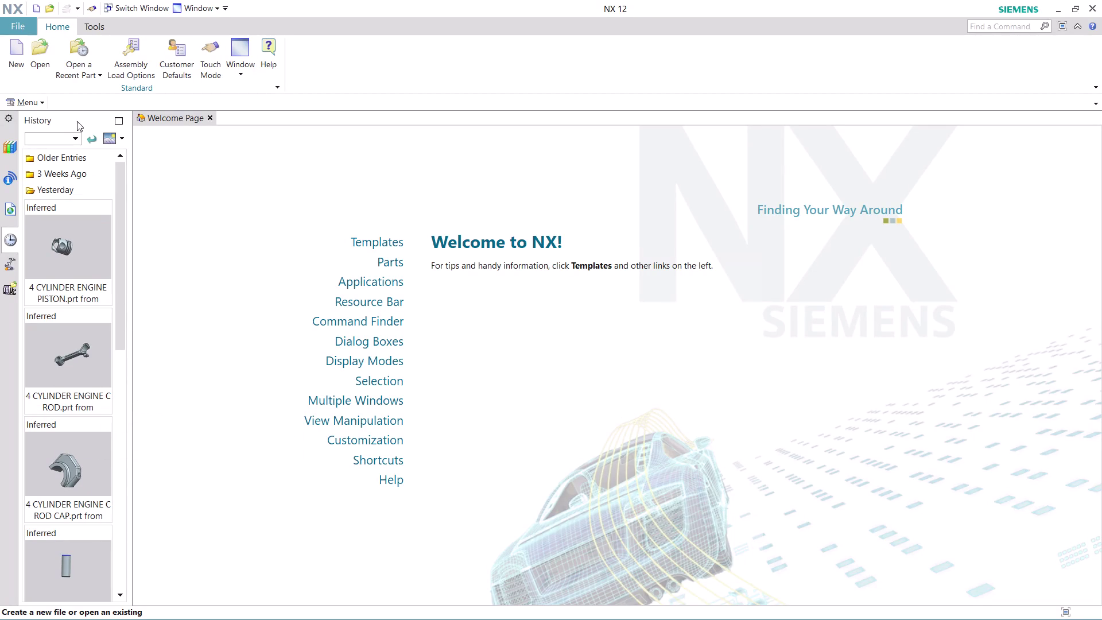
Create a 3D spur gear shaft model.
Create a new millimetre part from the Model template.
click(11, 58)
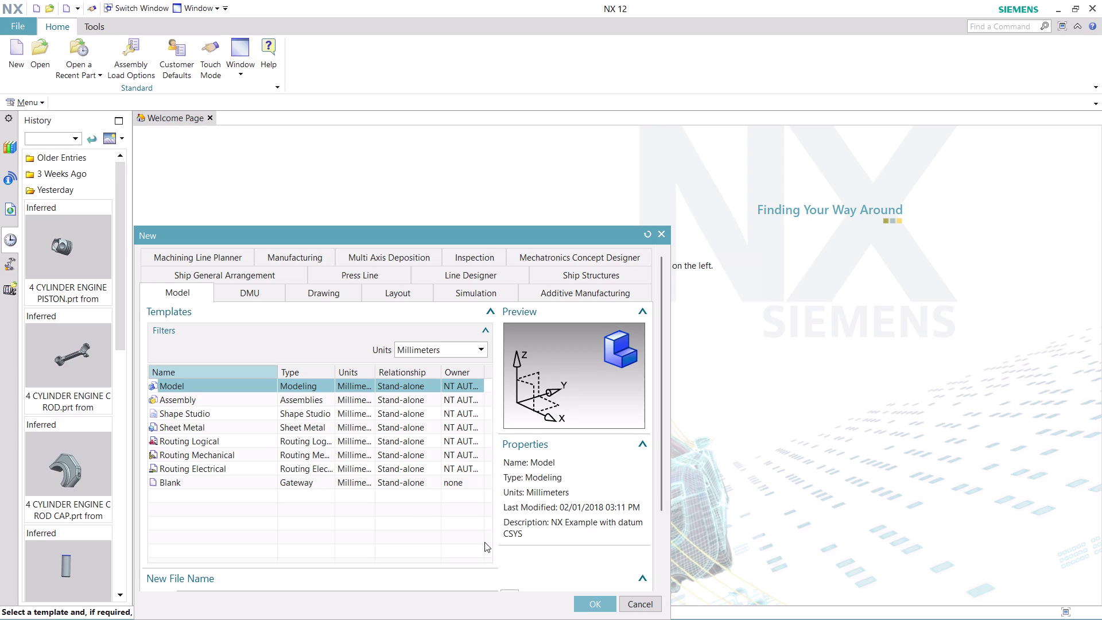
click(599, 604)
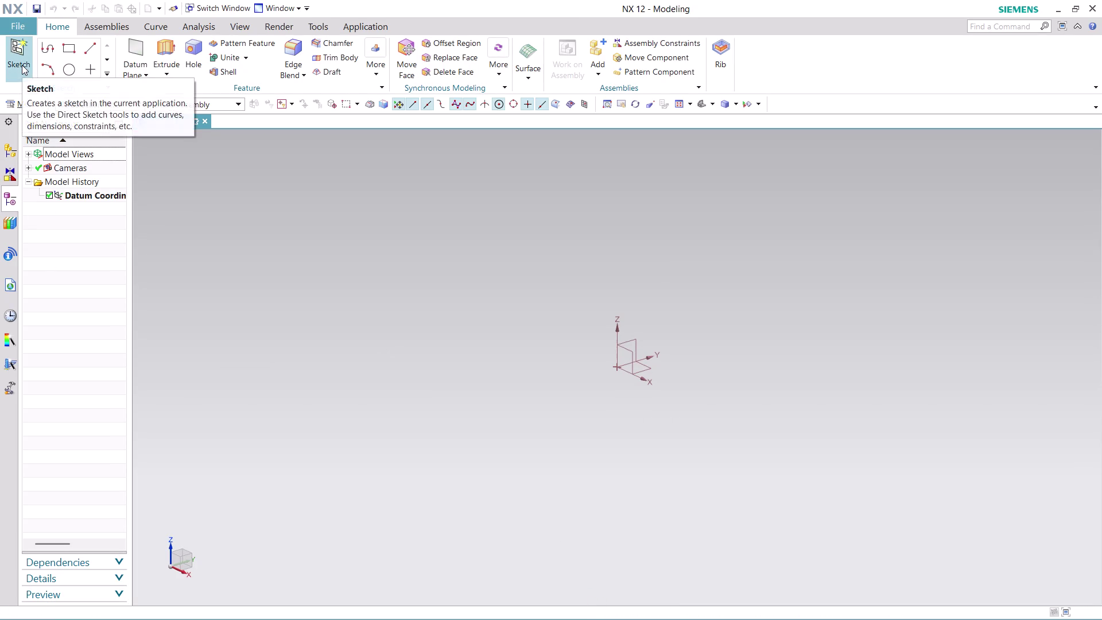
Cancel the direct sketch and start SKETCH_000 via Menu > Insert > Sketch in Task Environment.
click(22, 65)
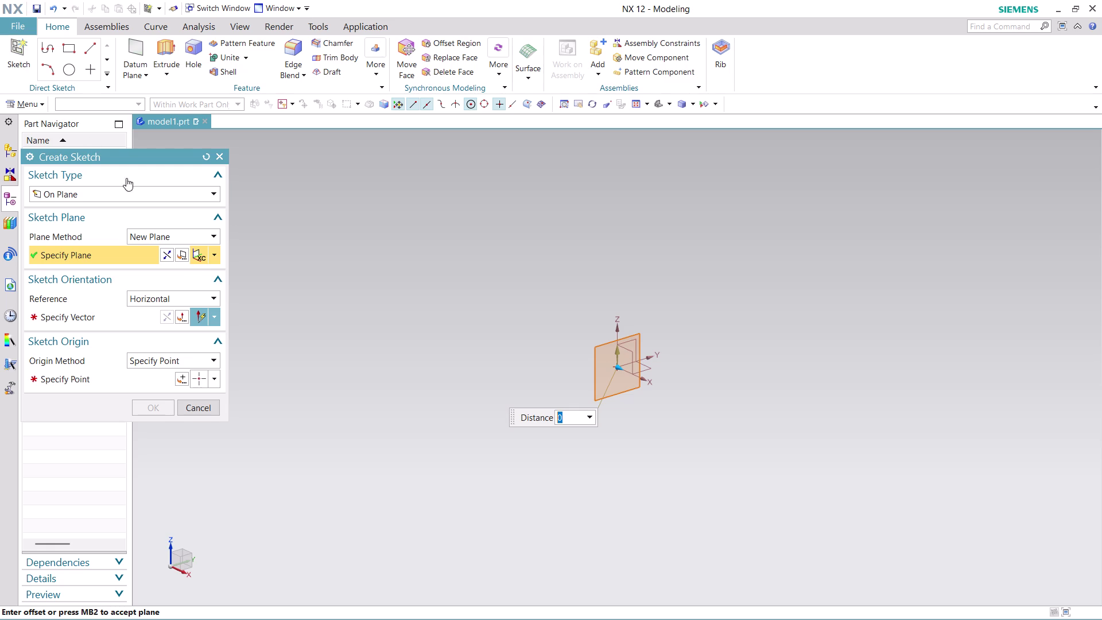
click(203, 408)
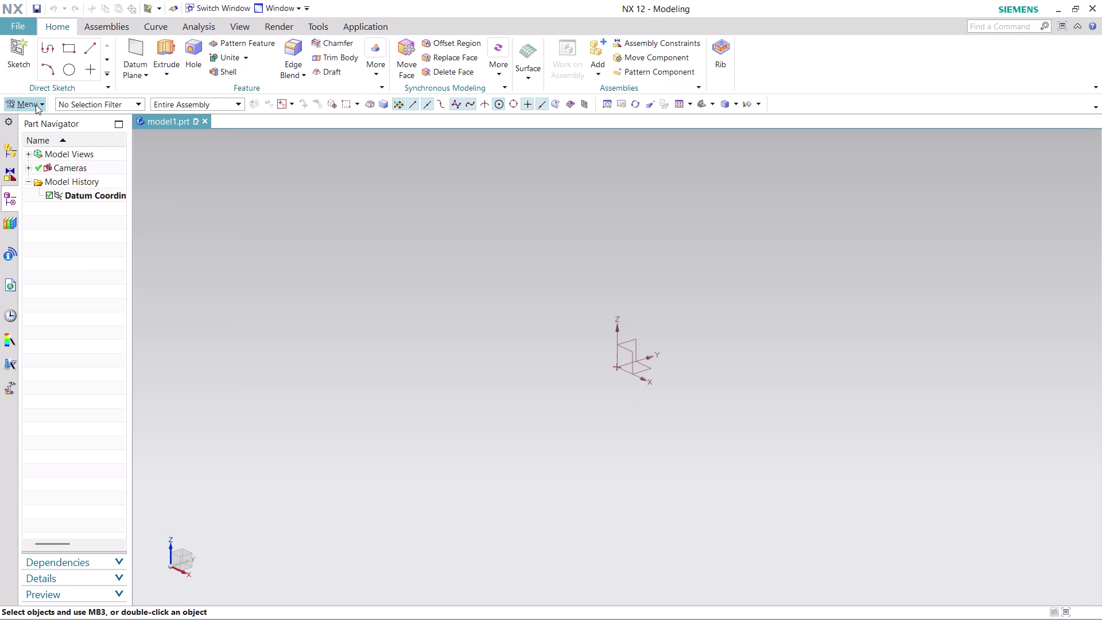
click(35, 104)
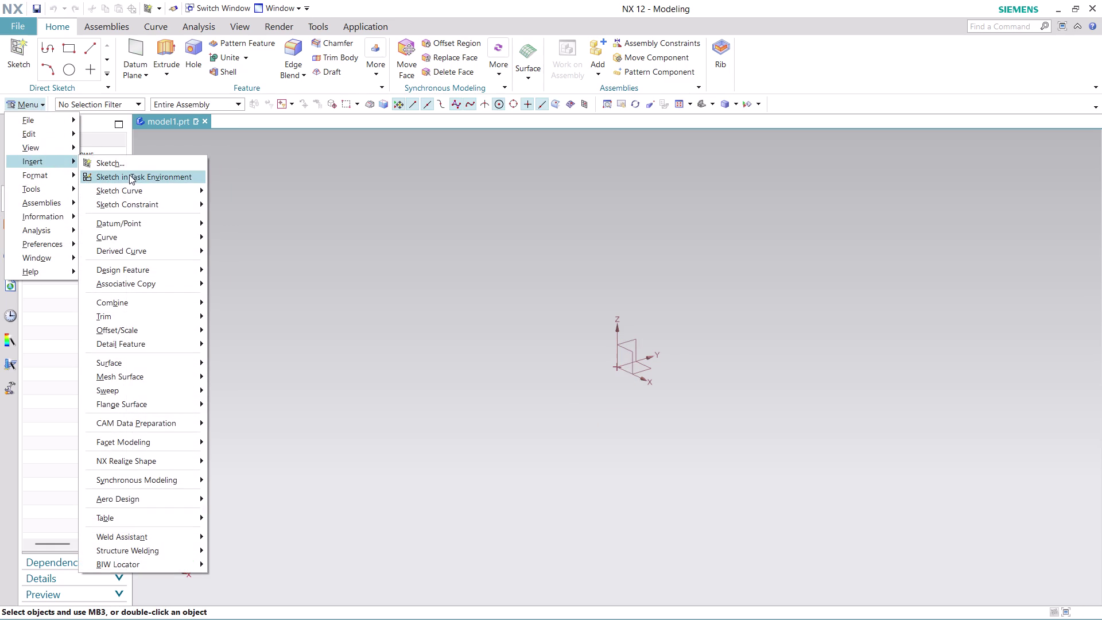
click(140, 176)
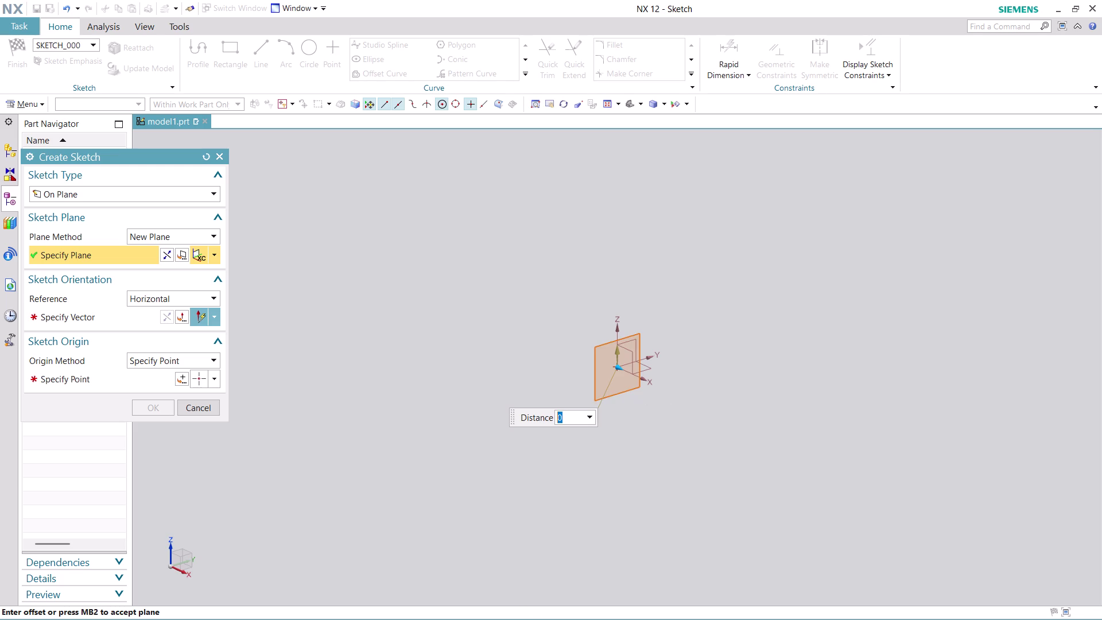
Place the sketch on the XC-YC plane with its origin at 0,0,0.
click(216, 251)
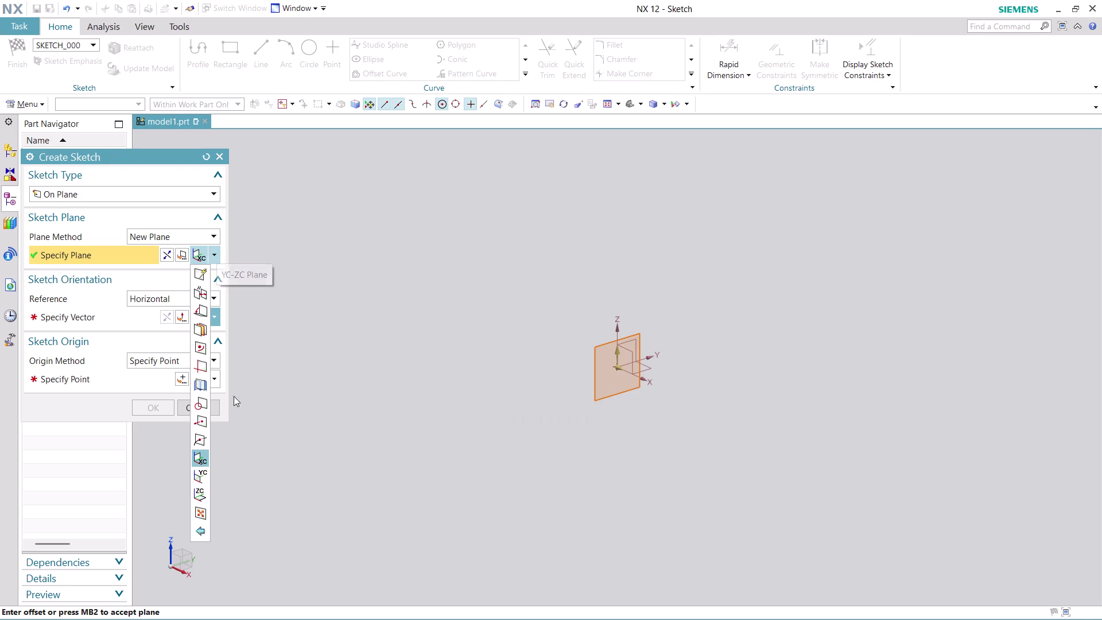
click(201, 497)
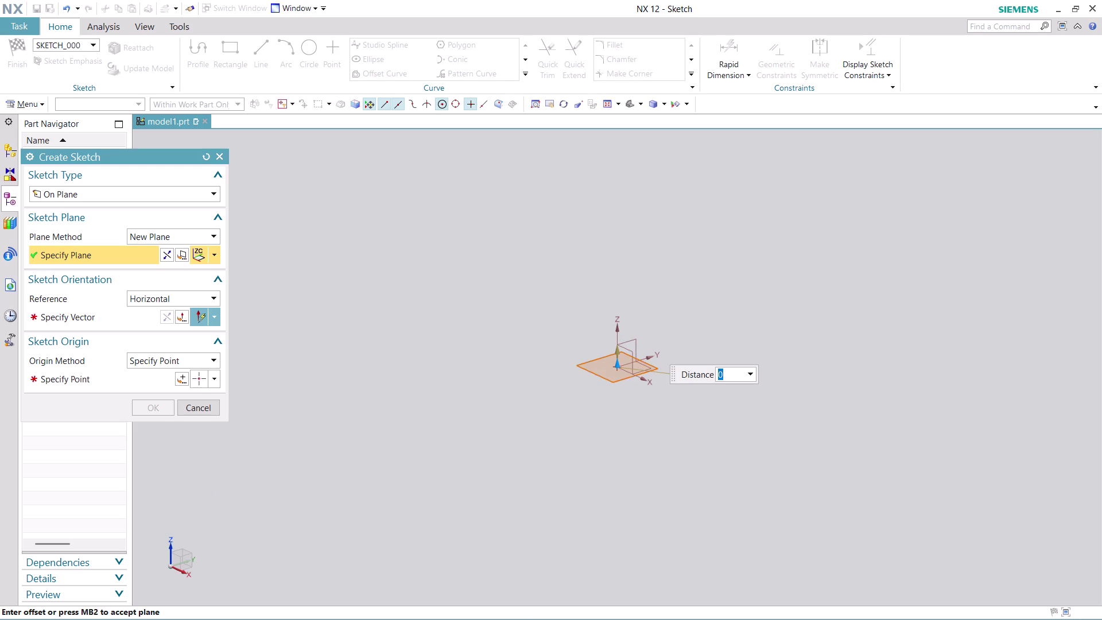
click(107, 320)
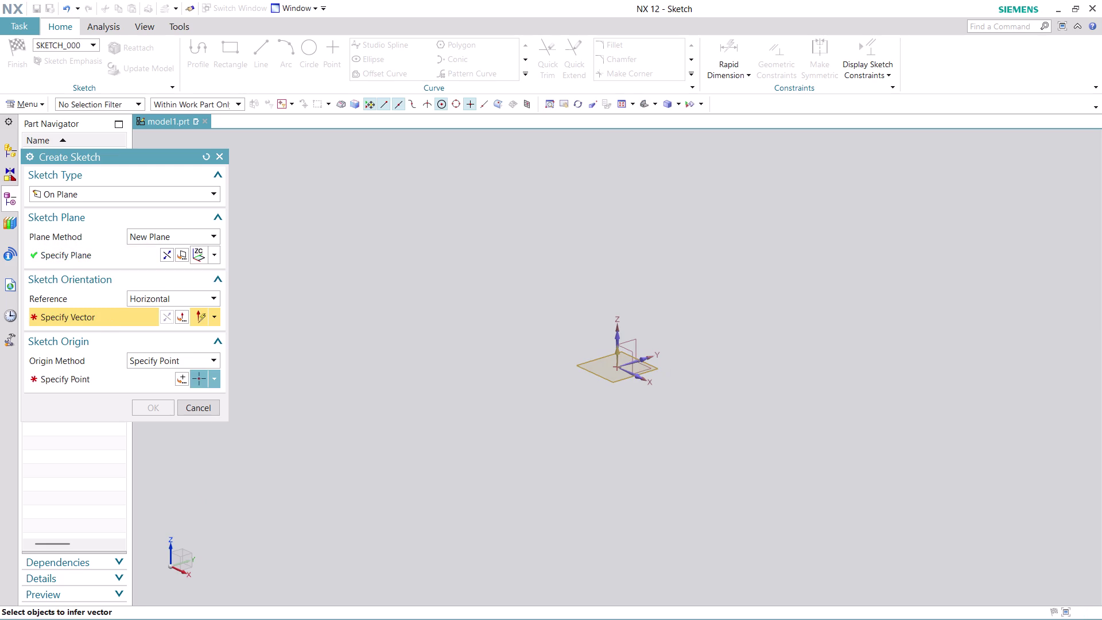
click(650, 357)
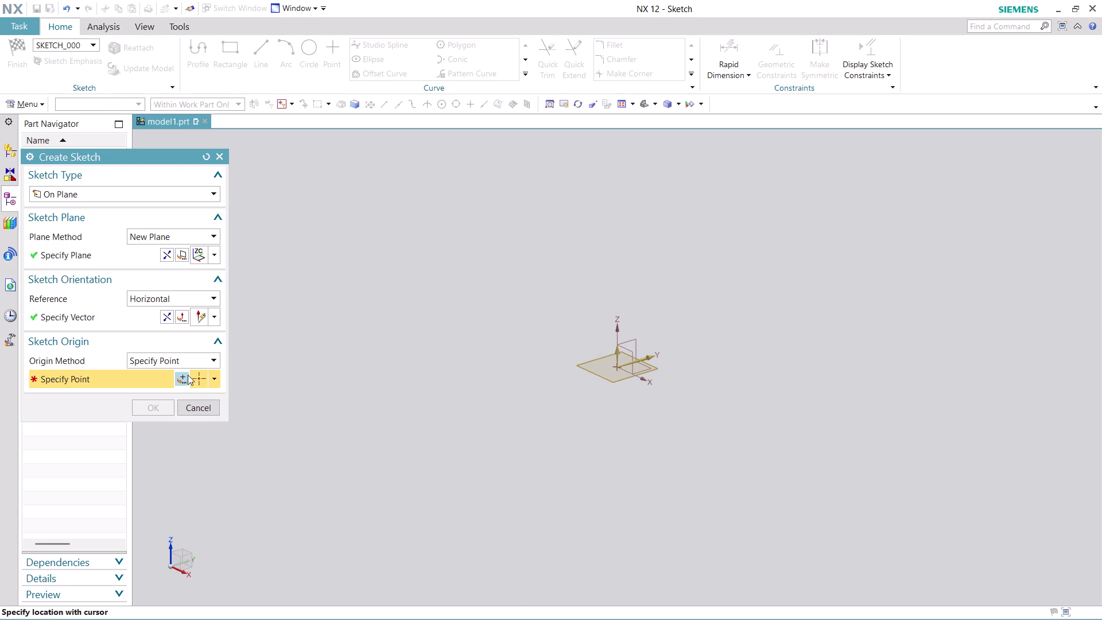
click(186, 376)
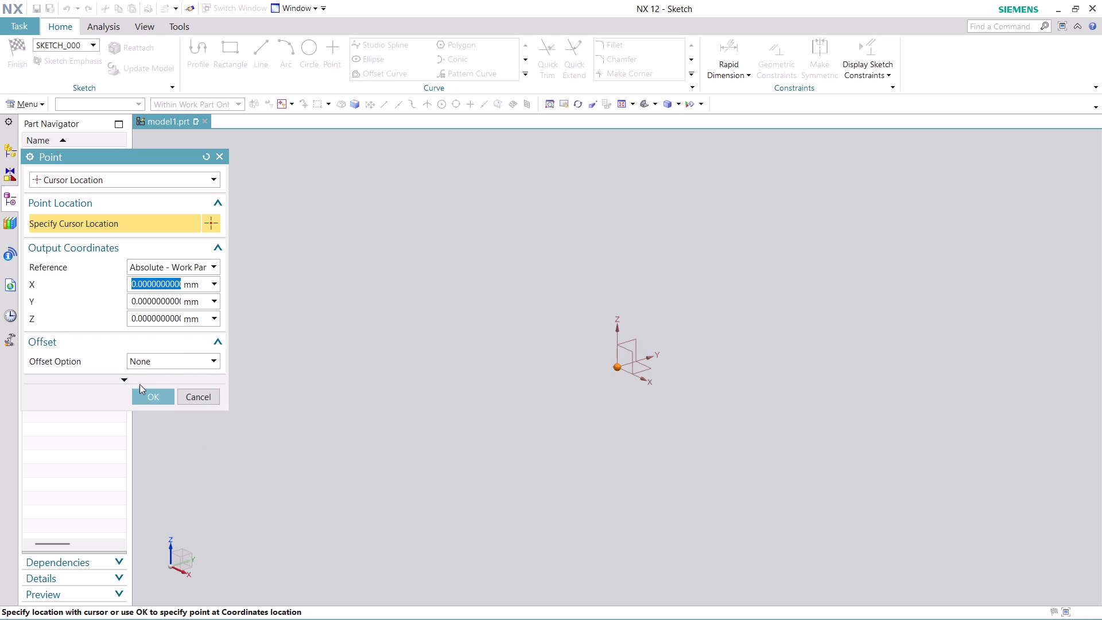
click(159, 399)
click(147, 403)
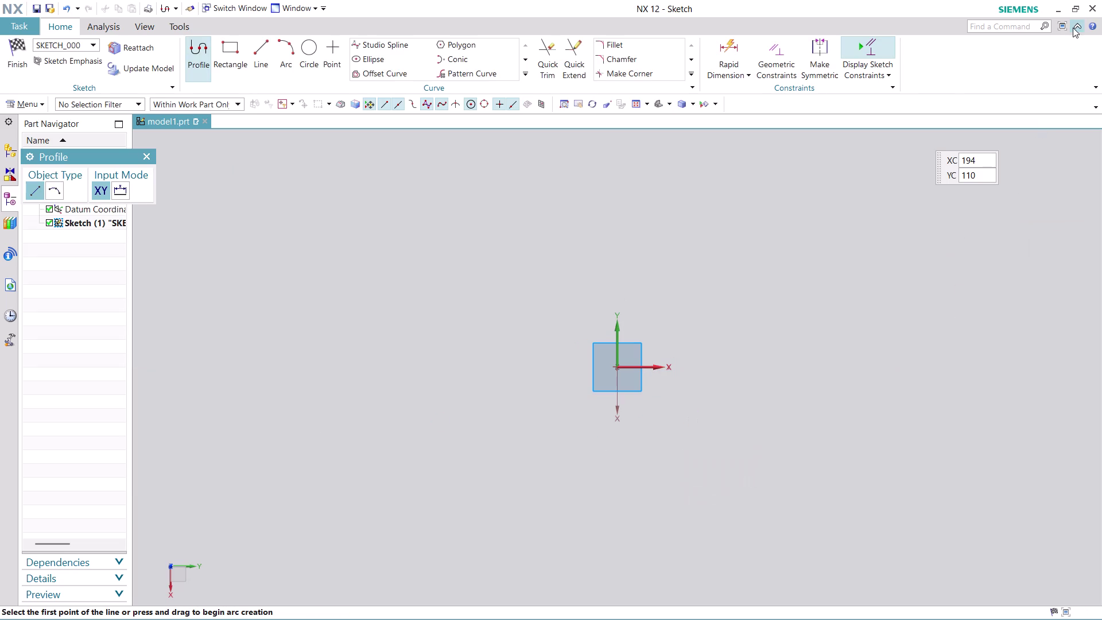
Search for JOURNAL in Find a Command, choose Record Journal and accept the warning.
click(1003, 28)
text(J)
text(O)
text(UR)
text(NAL)
key(Return)
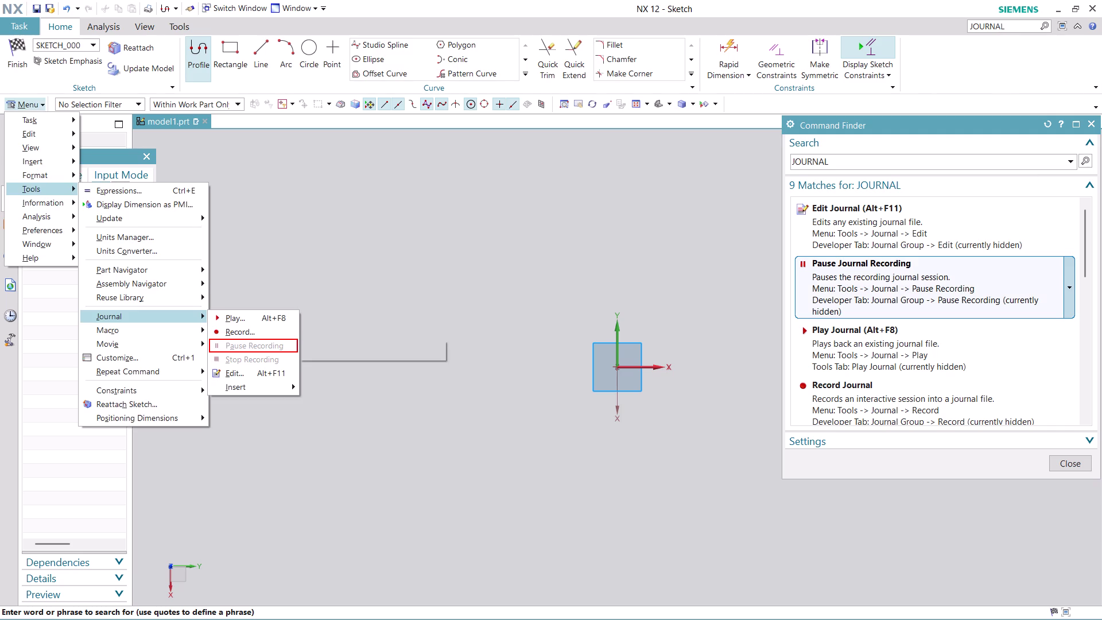
scroll(up, 3)
scroll(down, 3)
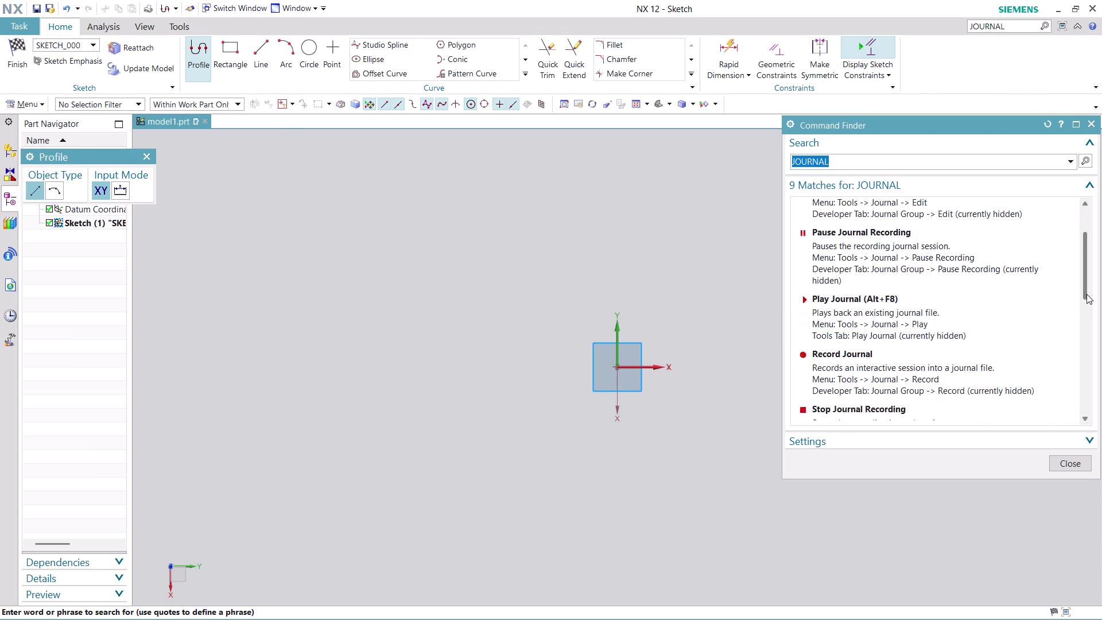
scroll(down, 3)
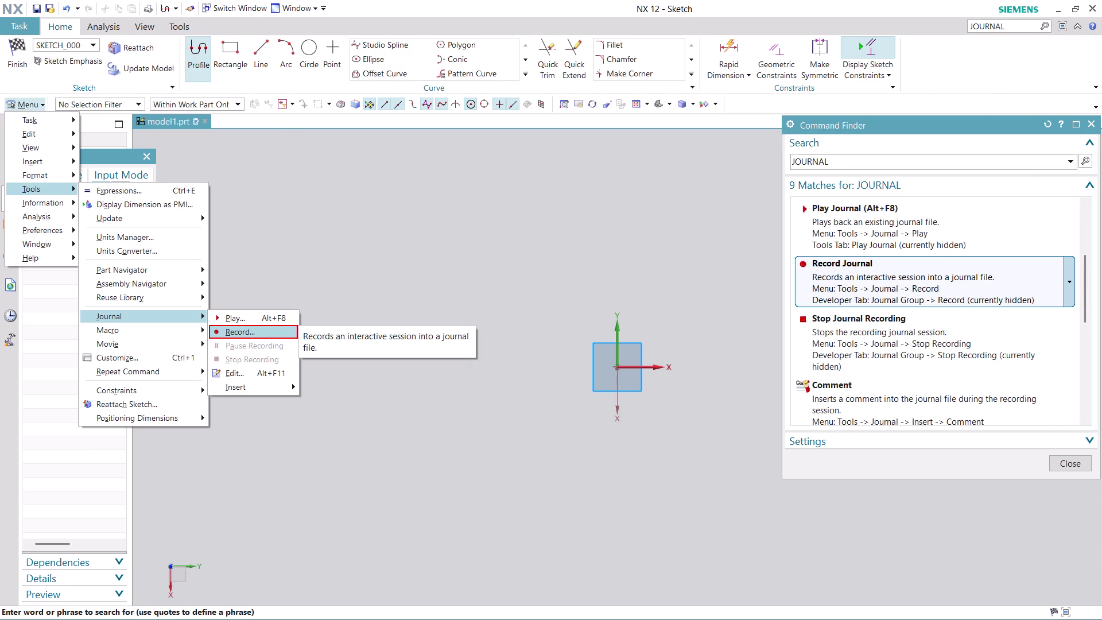
click(968, 289)
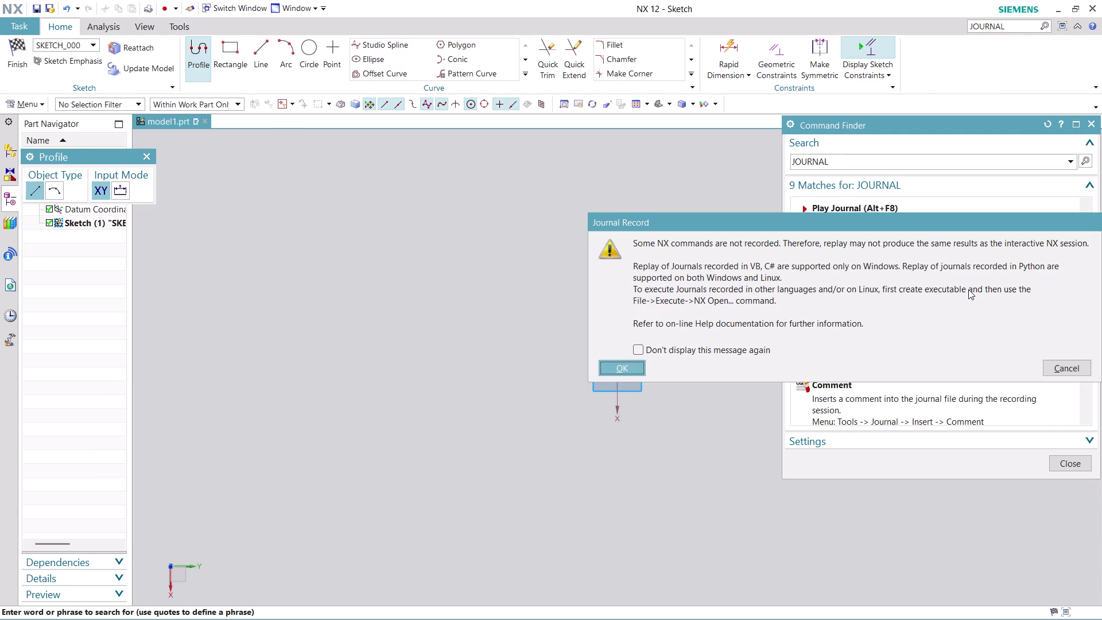
click(630, 366)
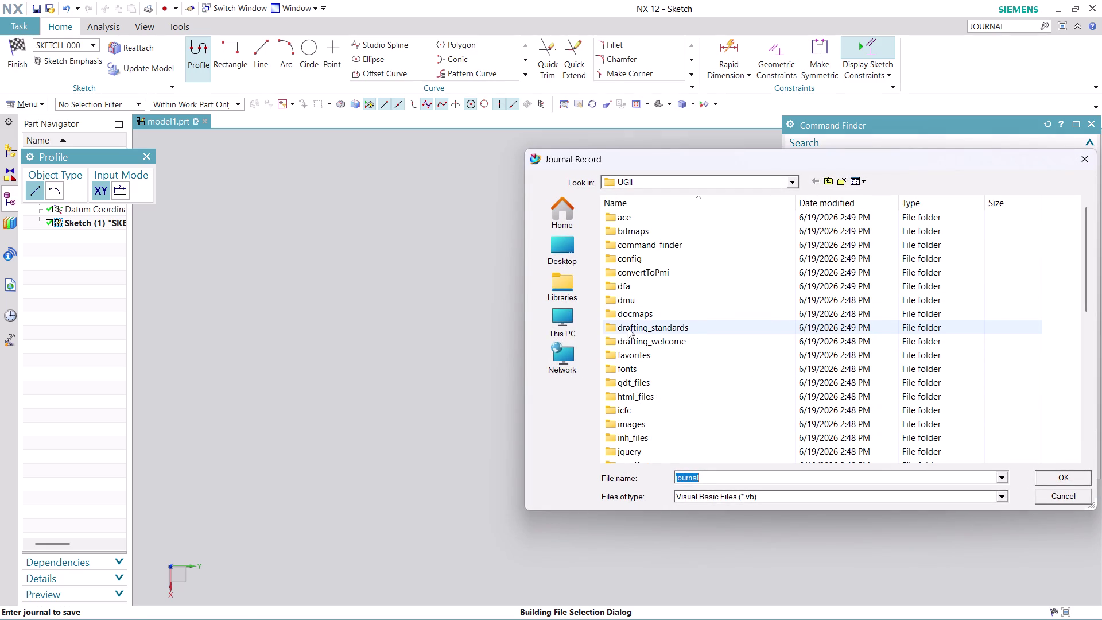
Record the journal as 'SPUR GEAR SHAFT' in Desktop > nx-cad drawing files, then close Command Finder.
click(573, 249)
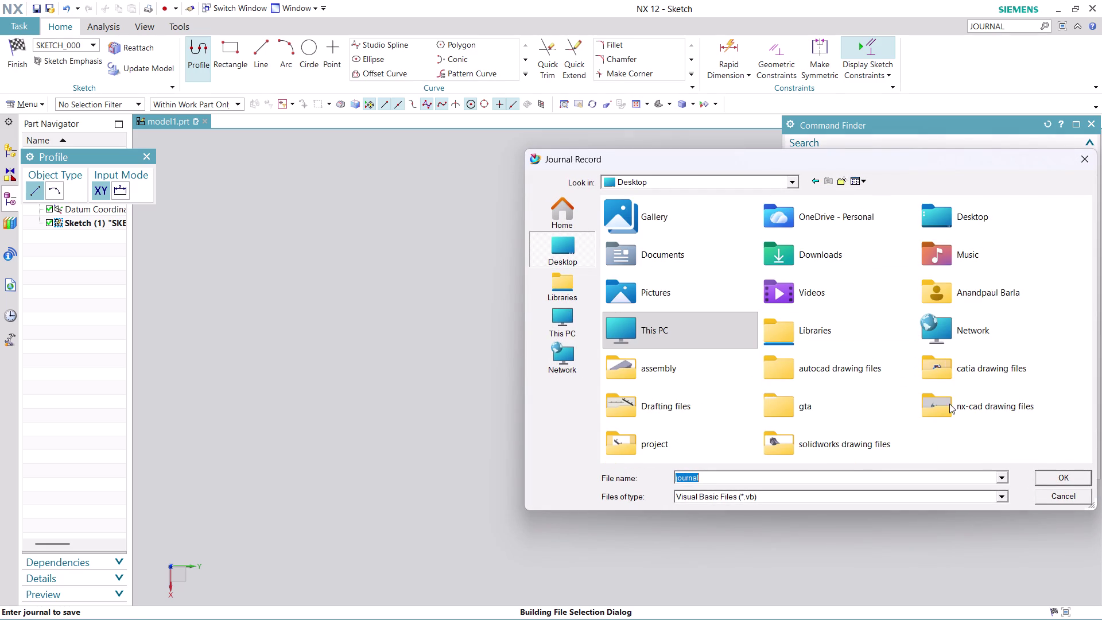
double_click(989, 398)
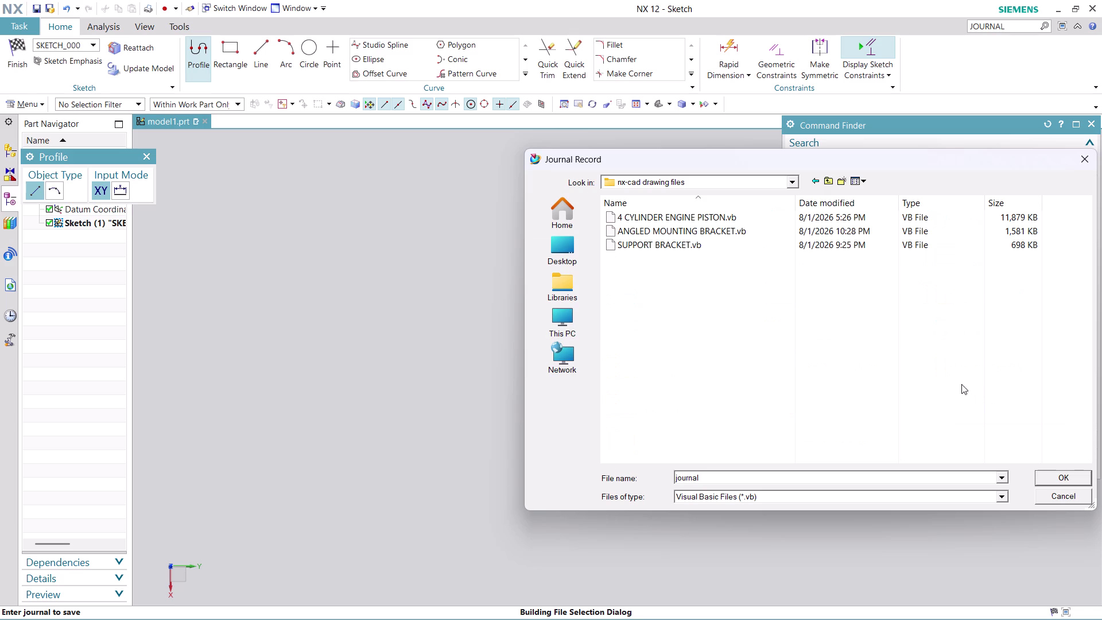
click(772, 475)
text(SPU)
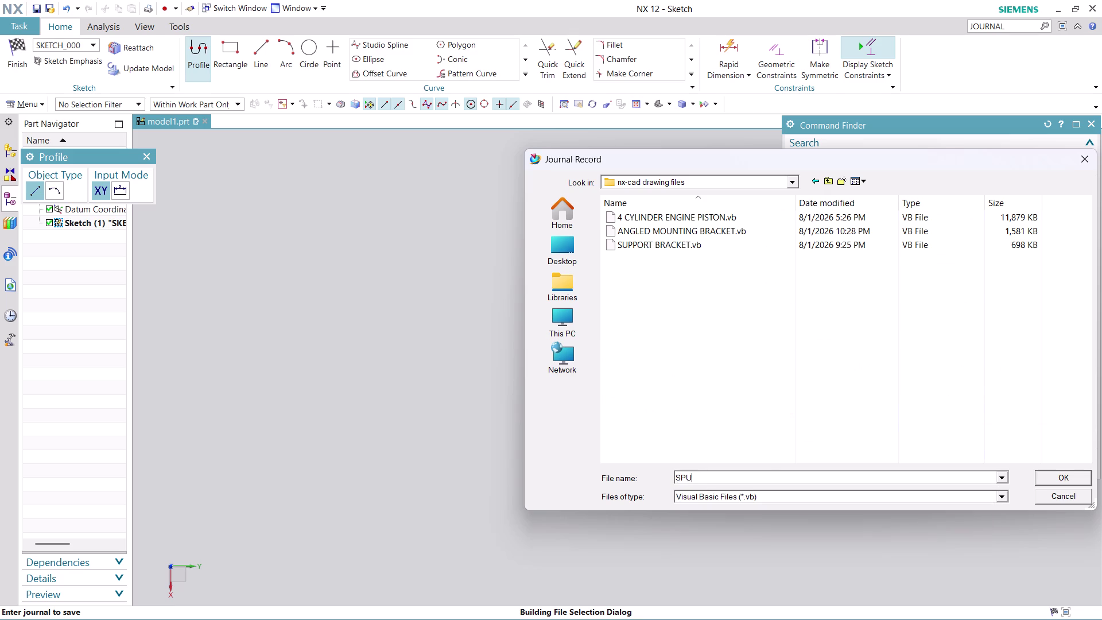
text(R)
key(space)
text(GE)
text(AR SH)
text(AFT)
click(1060, 473)
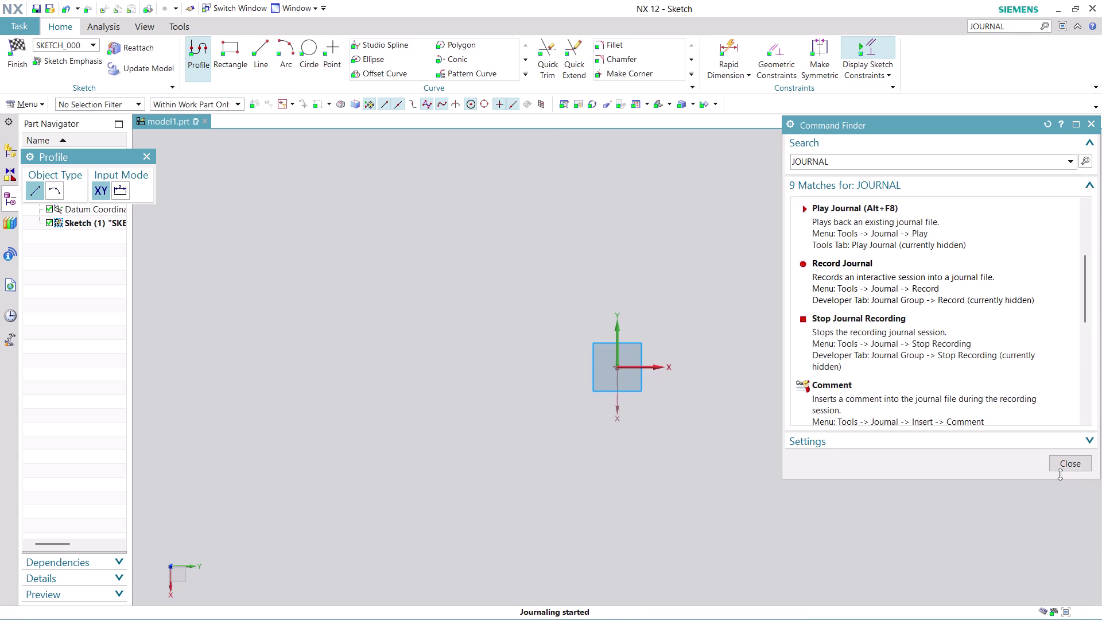
click(1067, 463)
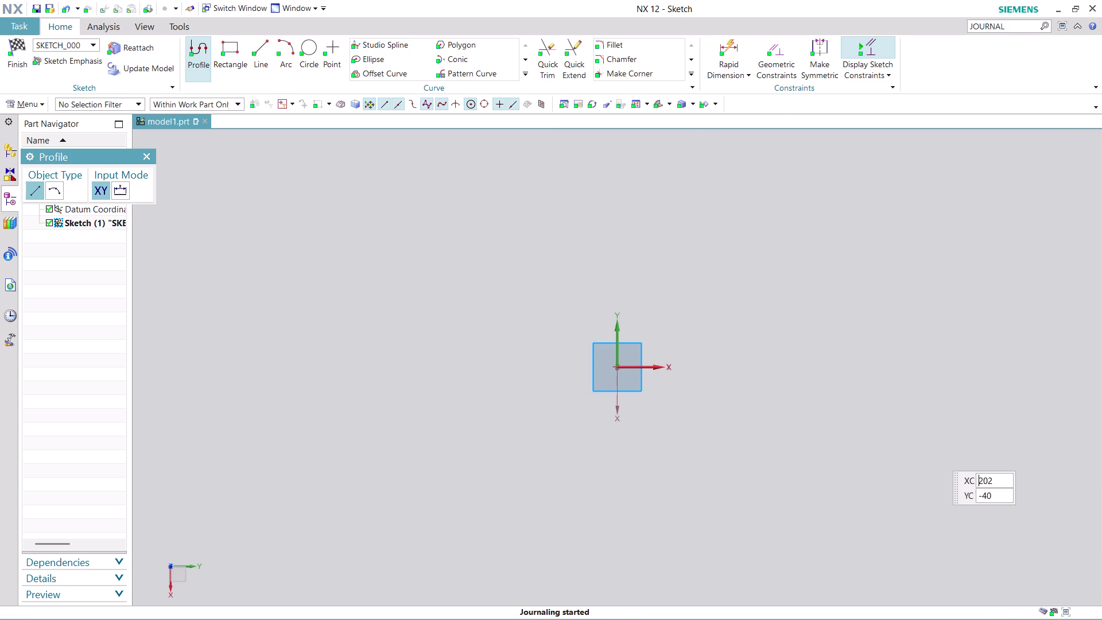